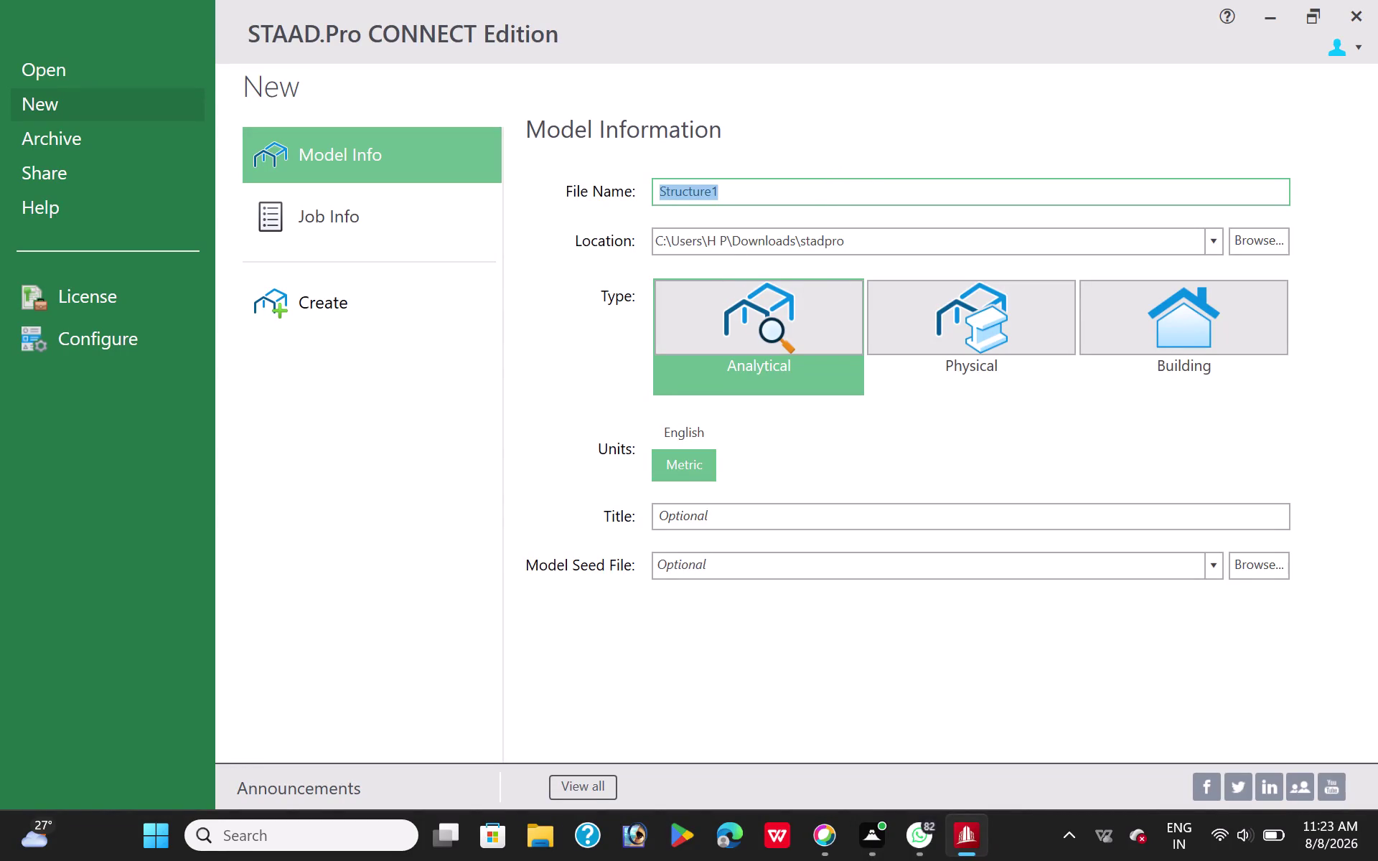
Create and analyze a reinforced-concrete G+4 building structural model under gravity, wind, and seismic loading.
Name the metric analytical model 'G+4 BUILDING ANALYSIS AND DESIGN' in File Name and confirm.
key(g)
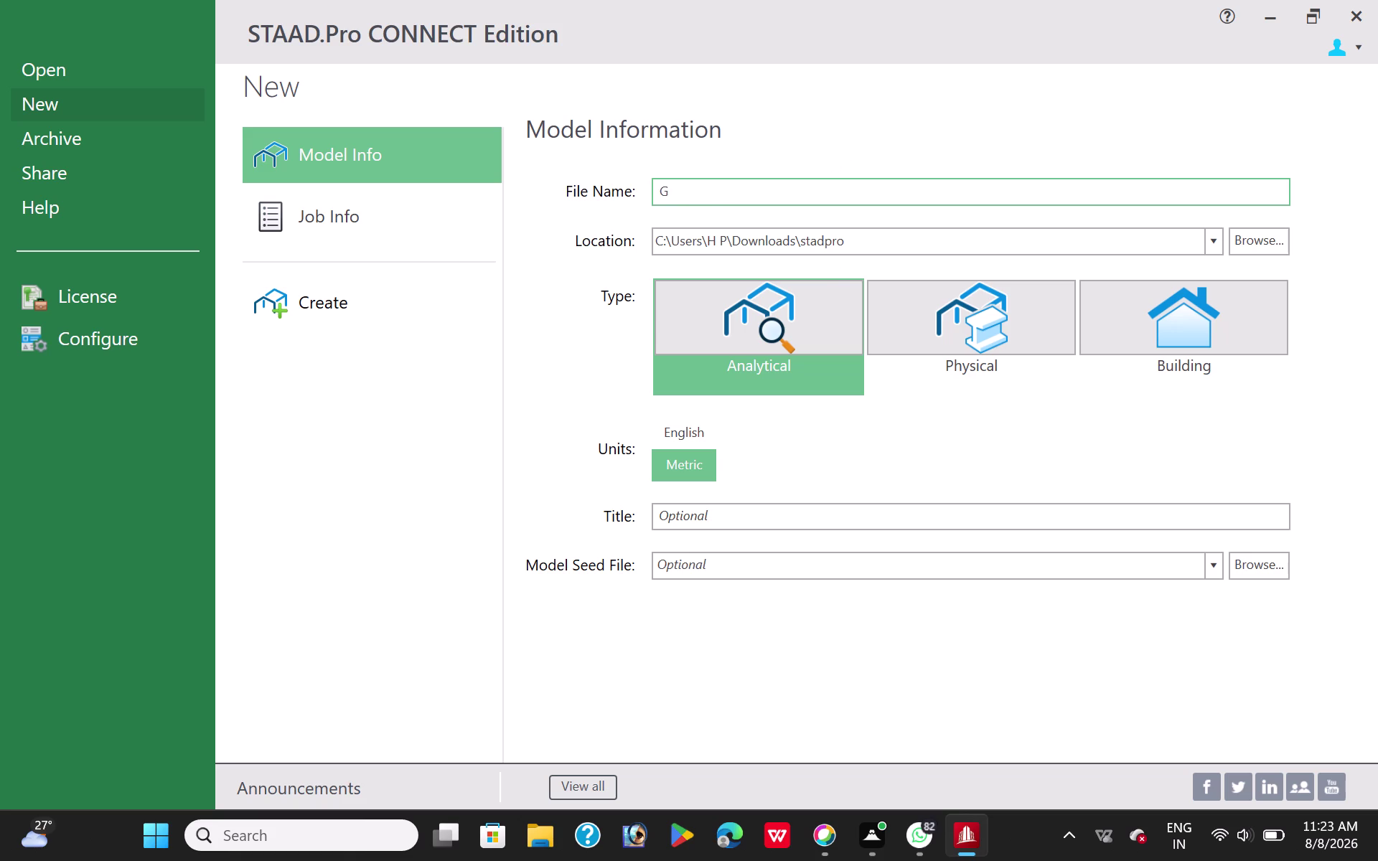
key(shift+plus)
key(4)
key(space)
text(BUI)
text(LDIN)
text(G)
key(space)
text(ANA)
text(LYSIS)
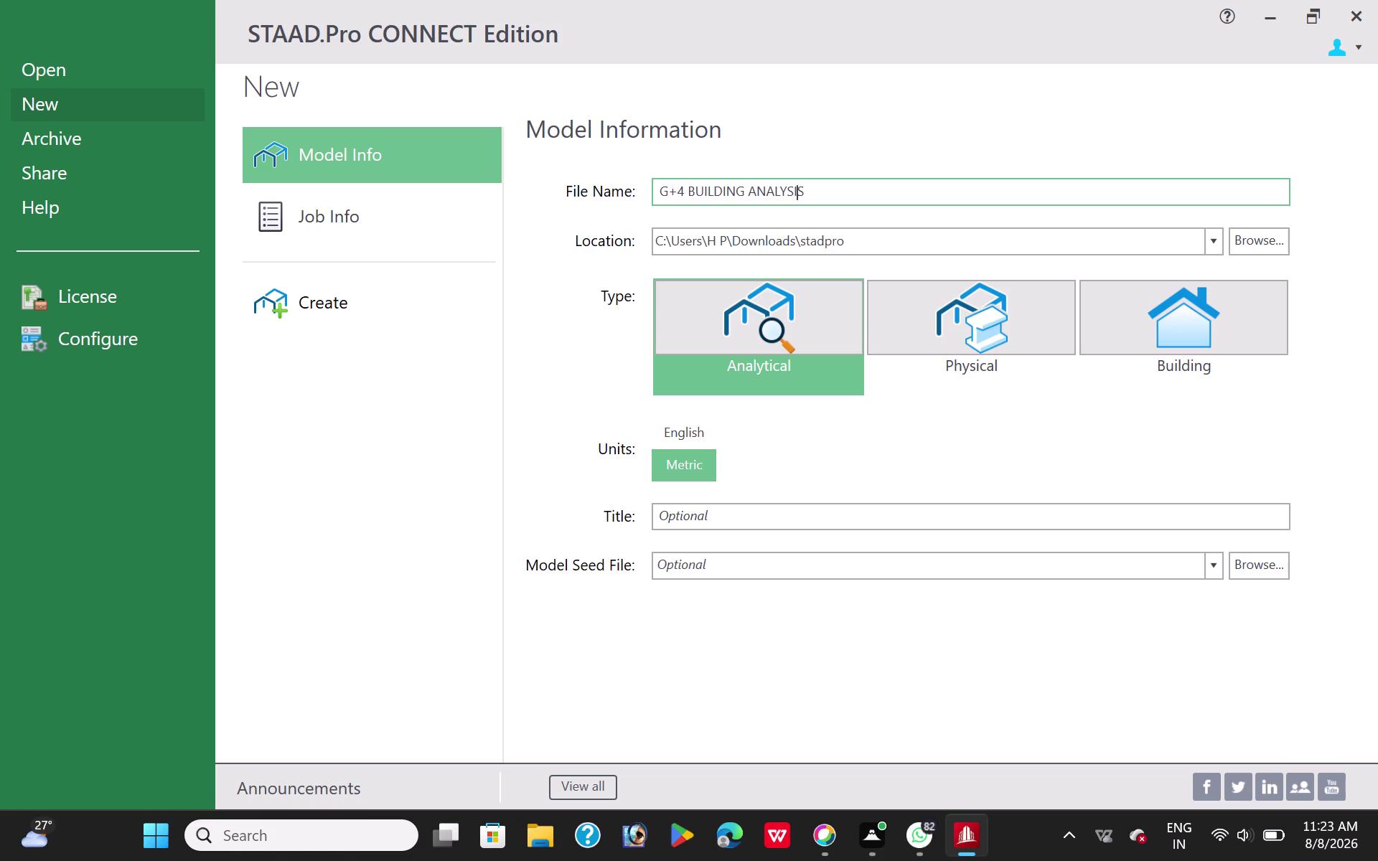
key(space)
text(AN)
text(D S)
key(BackSpace)
text(DESI)
text(GN)
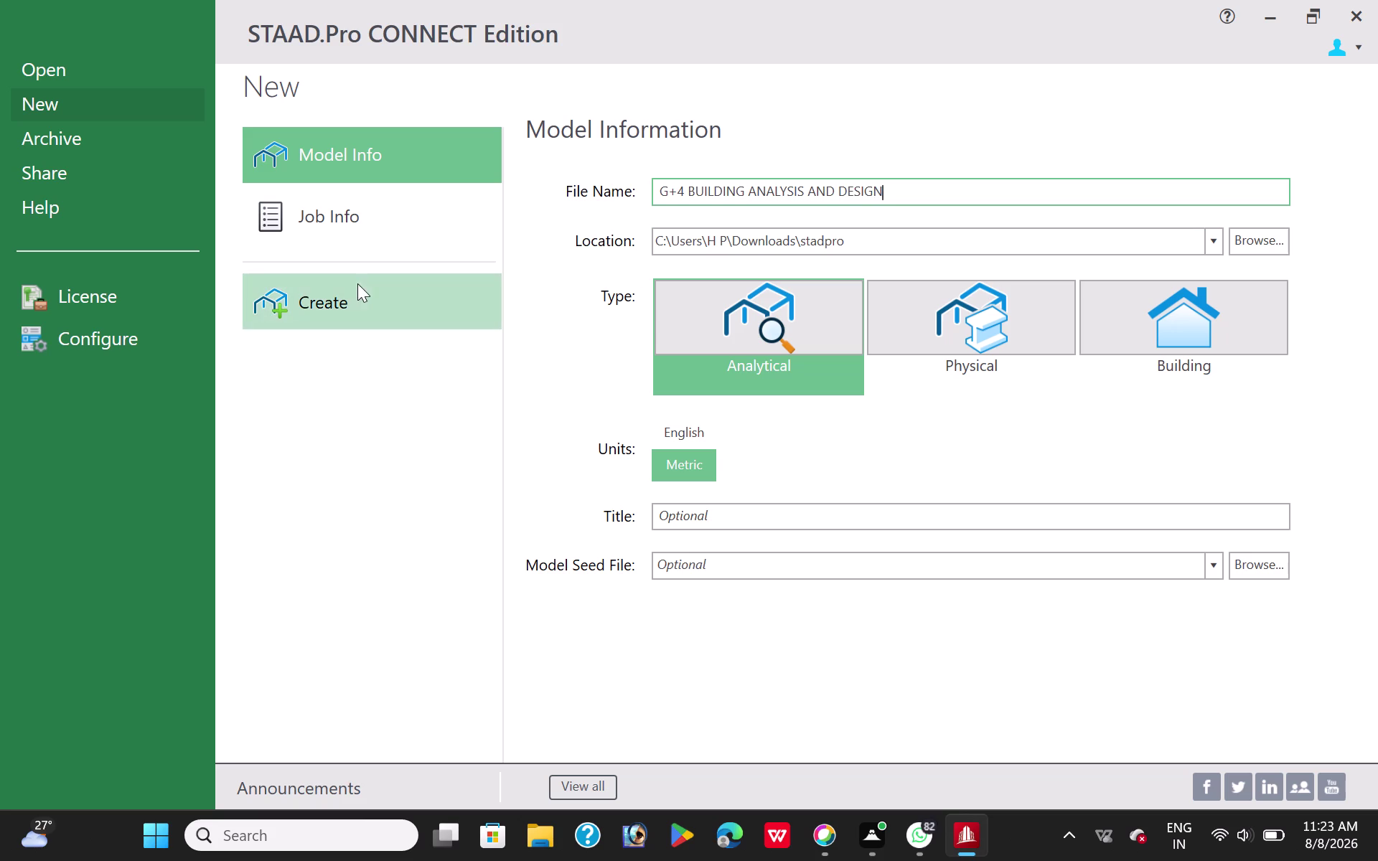
click(357, 295)
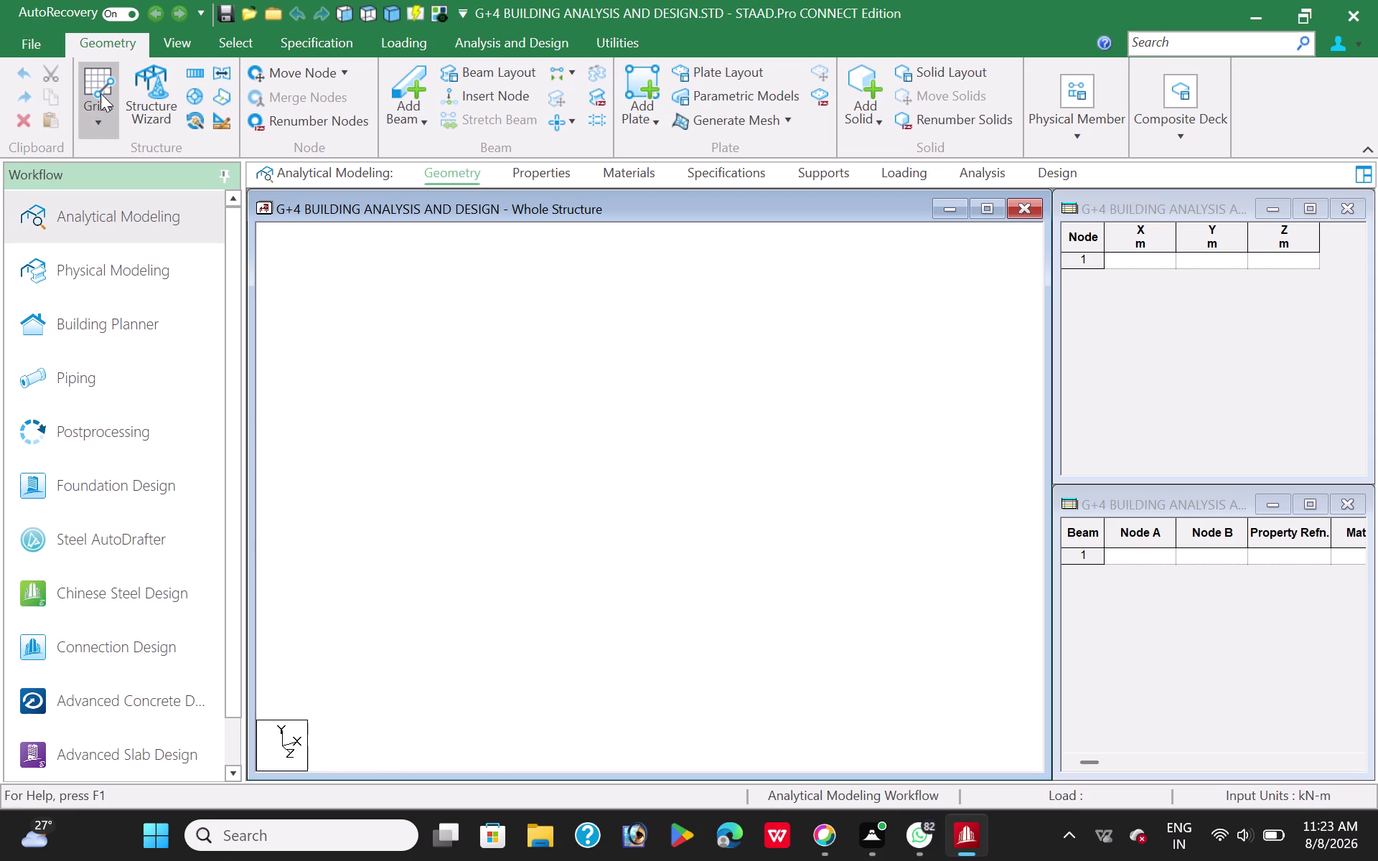
Open the Grids setup, showing the default 10 by 10 linear X-Y grid at 1 m.
click(103, 123)
click(146, 147)
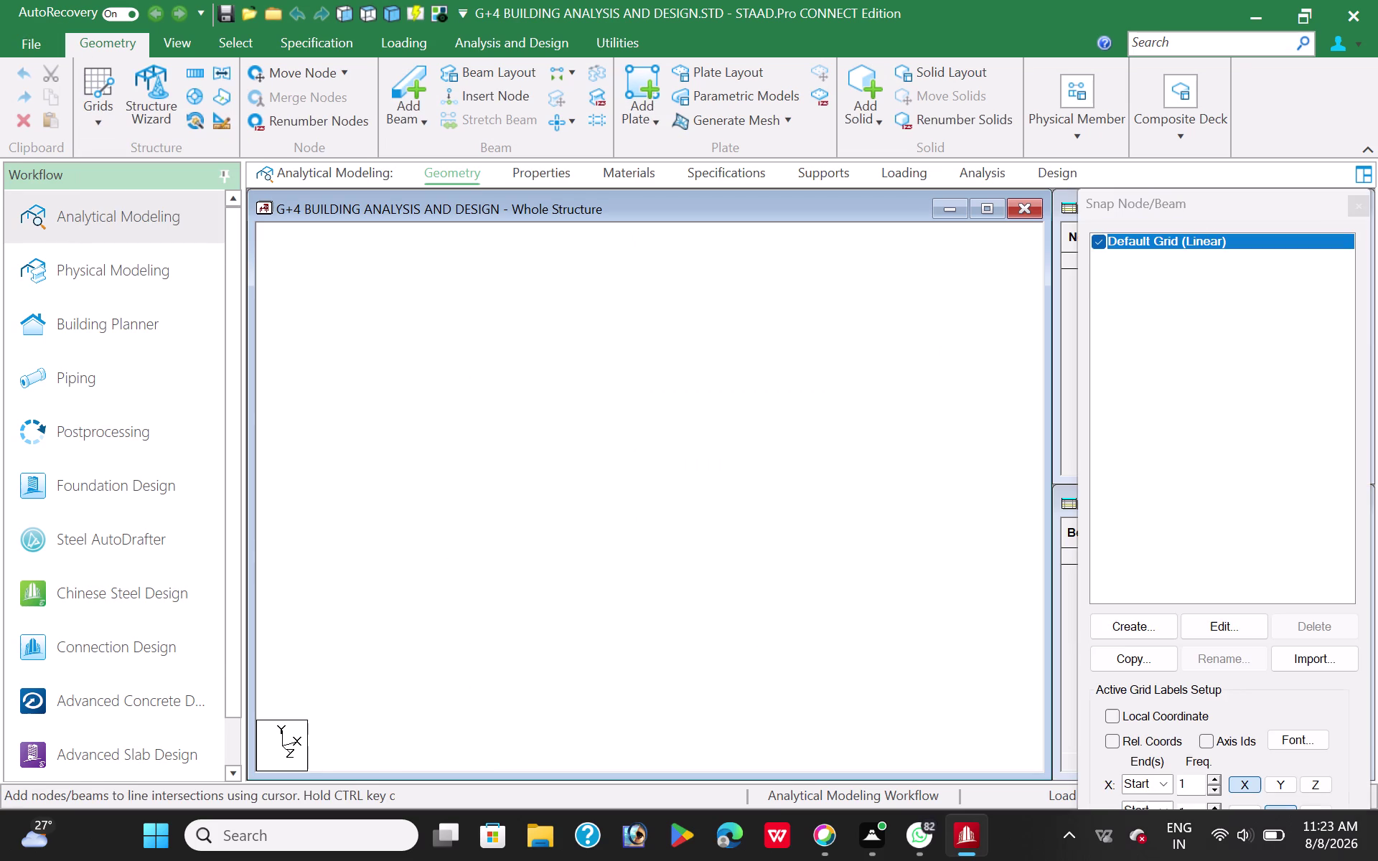
click(1146, 628)
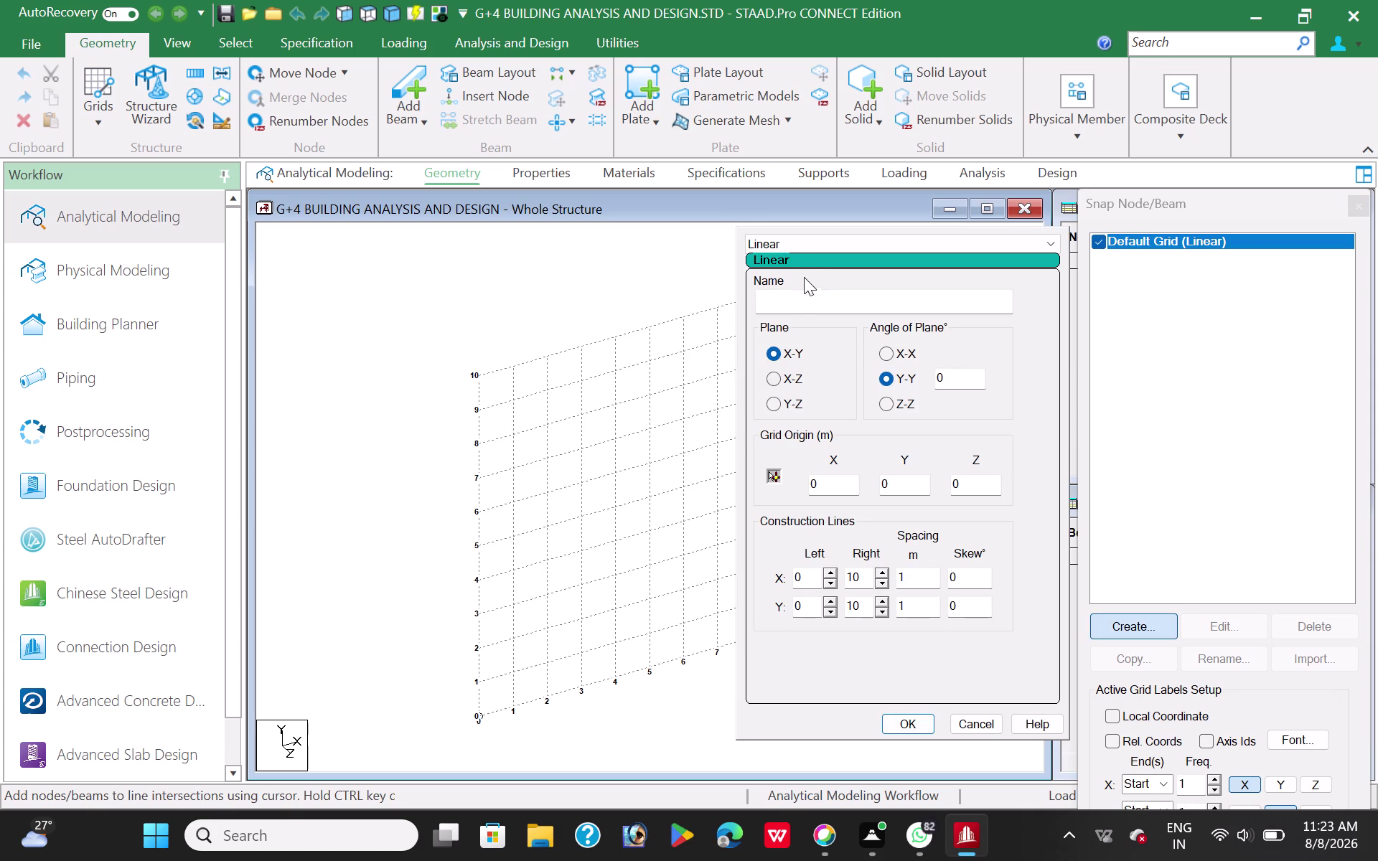
Define an Irregular grid named 'G+4' lying in the X-Z plane.
click(803, 260)
click(800, 246)
click(803, 291)
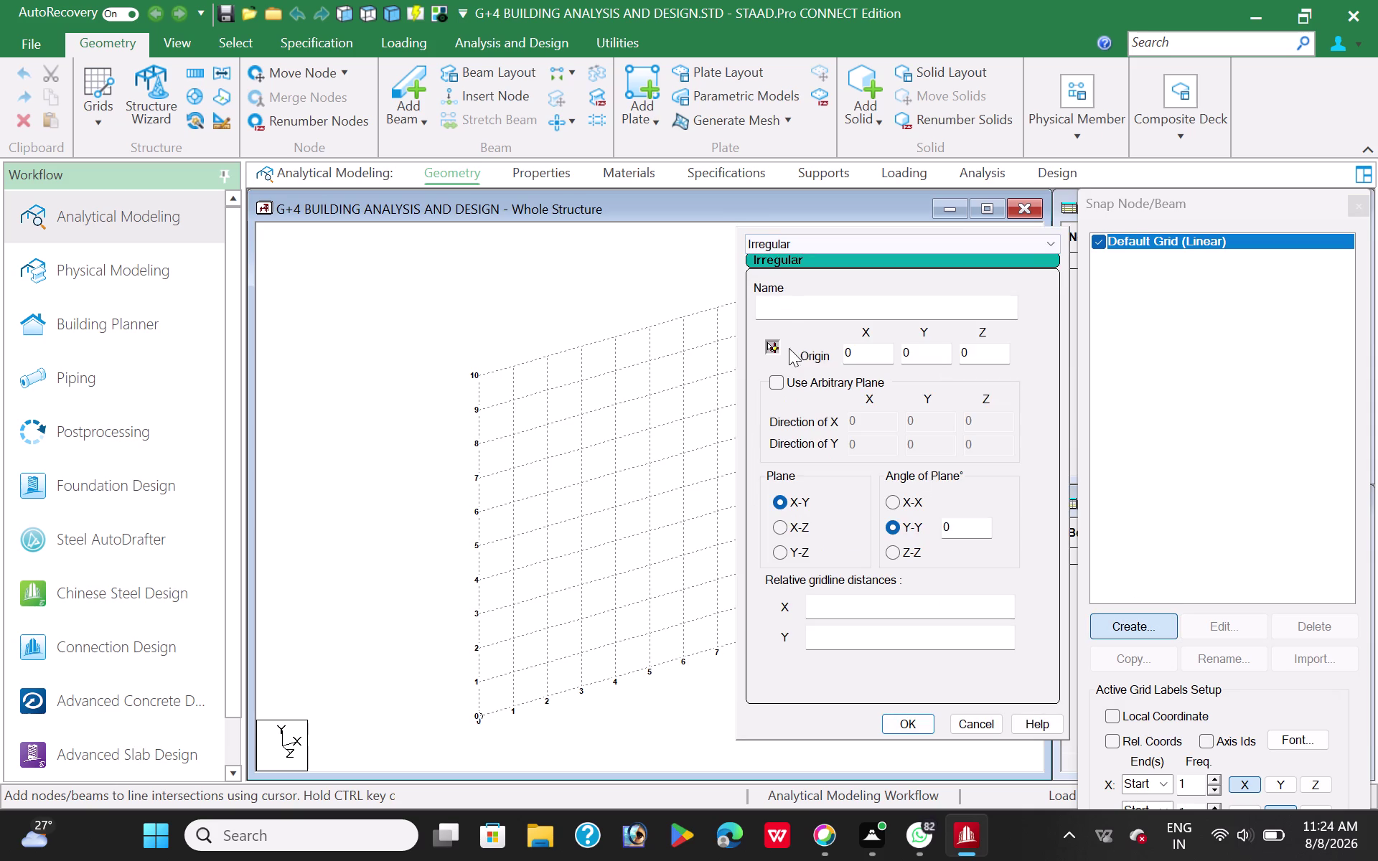
click(788, 310)
key(g)
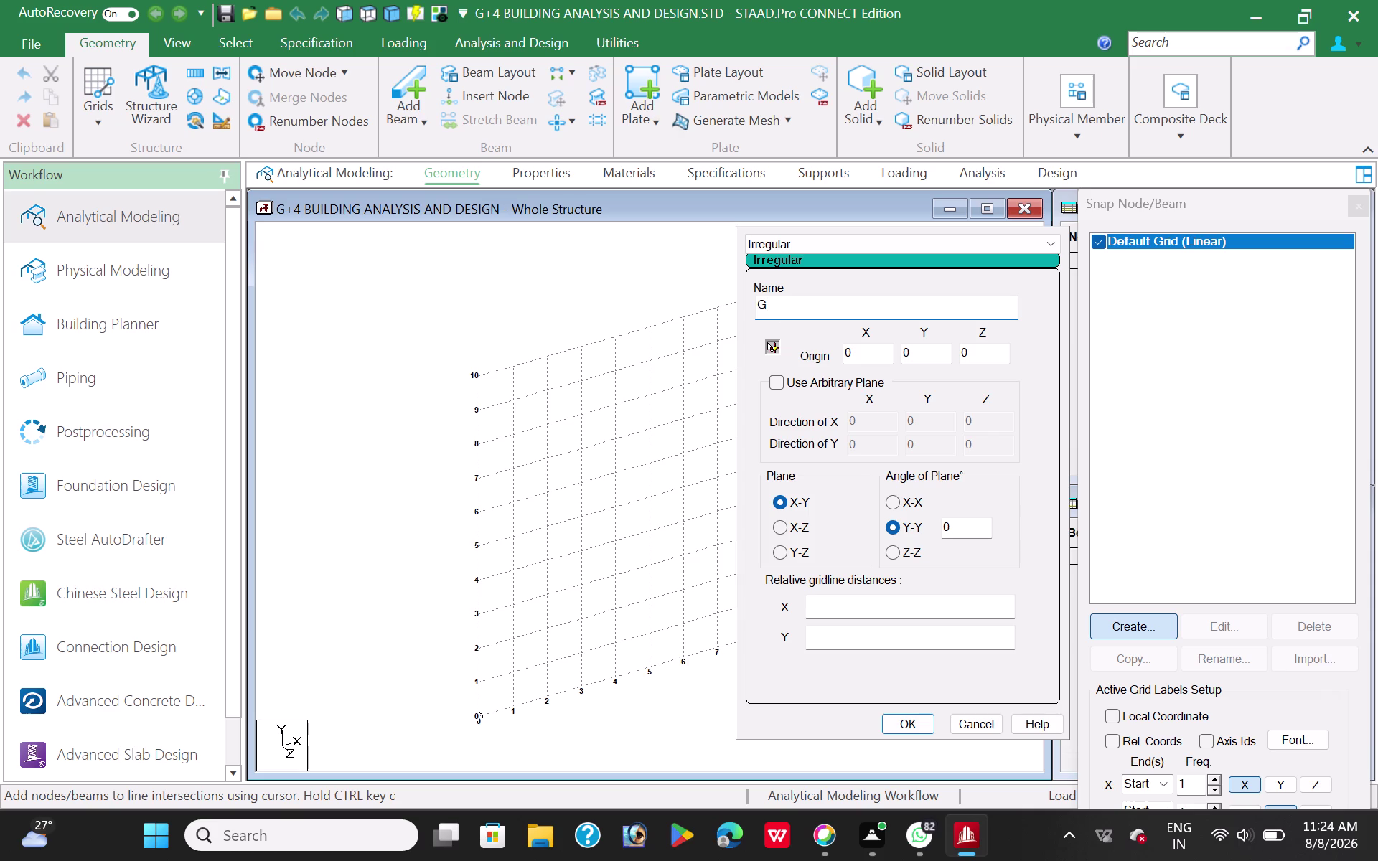
text(+4)
click(775, 525)
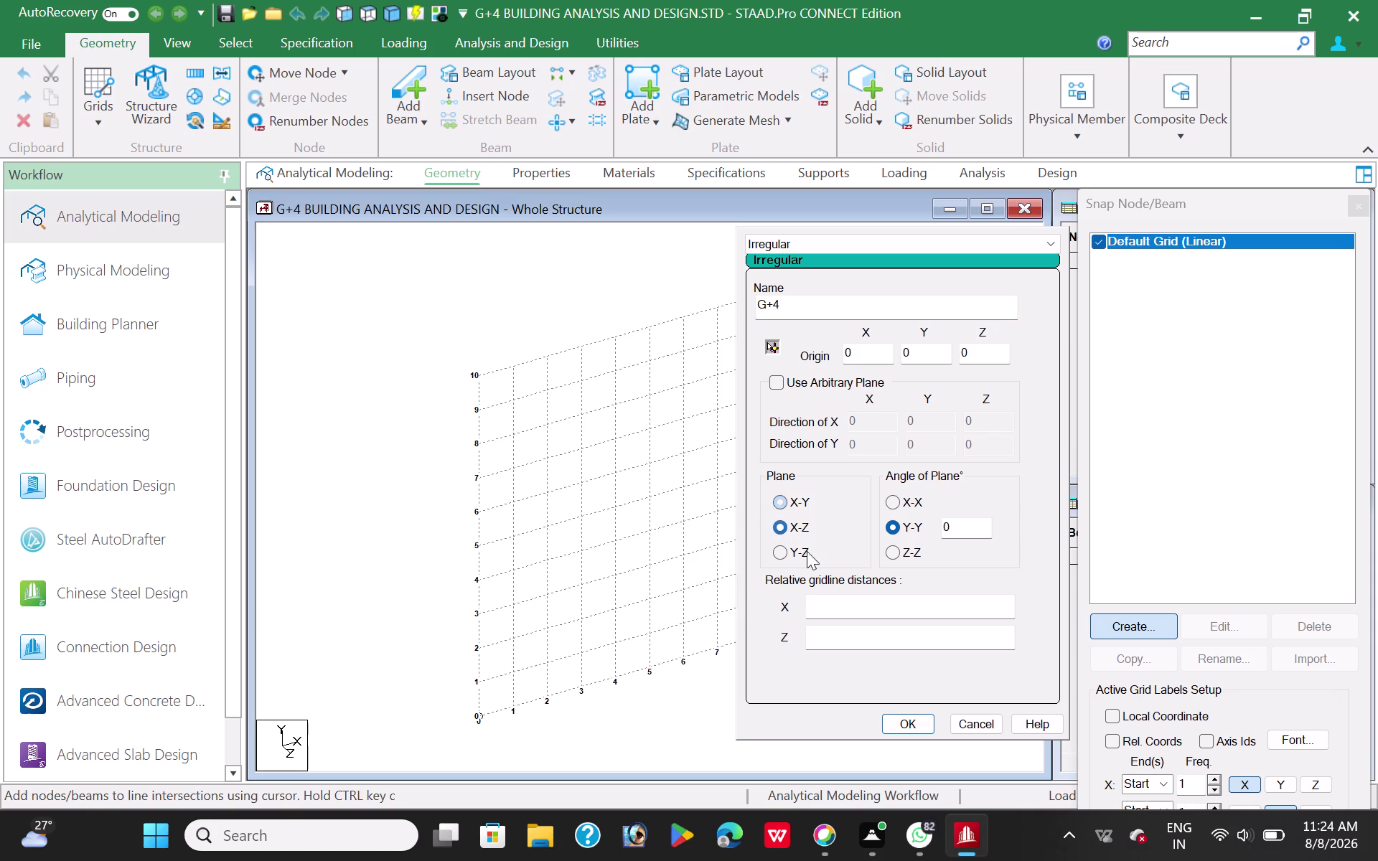
click(836, 604)
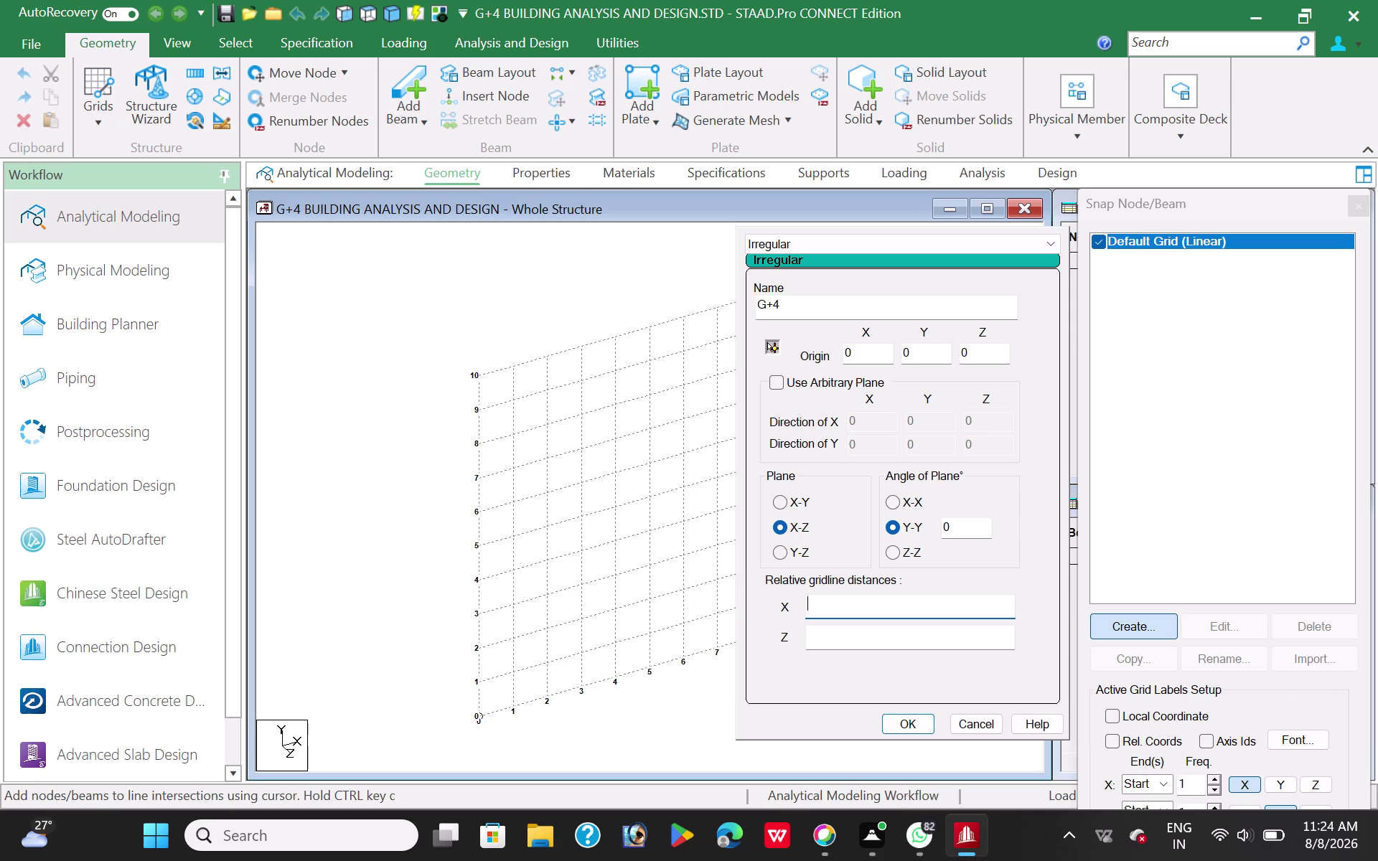
Enter the X relative gridline distances 5.18 2.63 2.11 4.31.
click(825, 608)
text(5)
text(.18)
key(space)
text(2.)
text(63)
key(space)
text(2.11)
key(space)
text(4.)
text(31)
Enter the Z relative gridline distances 2.17 3.67 1.70 1.06 5.17 4.98 2.54.
click(820, 641)
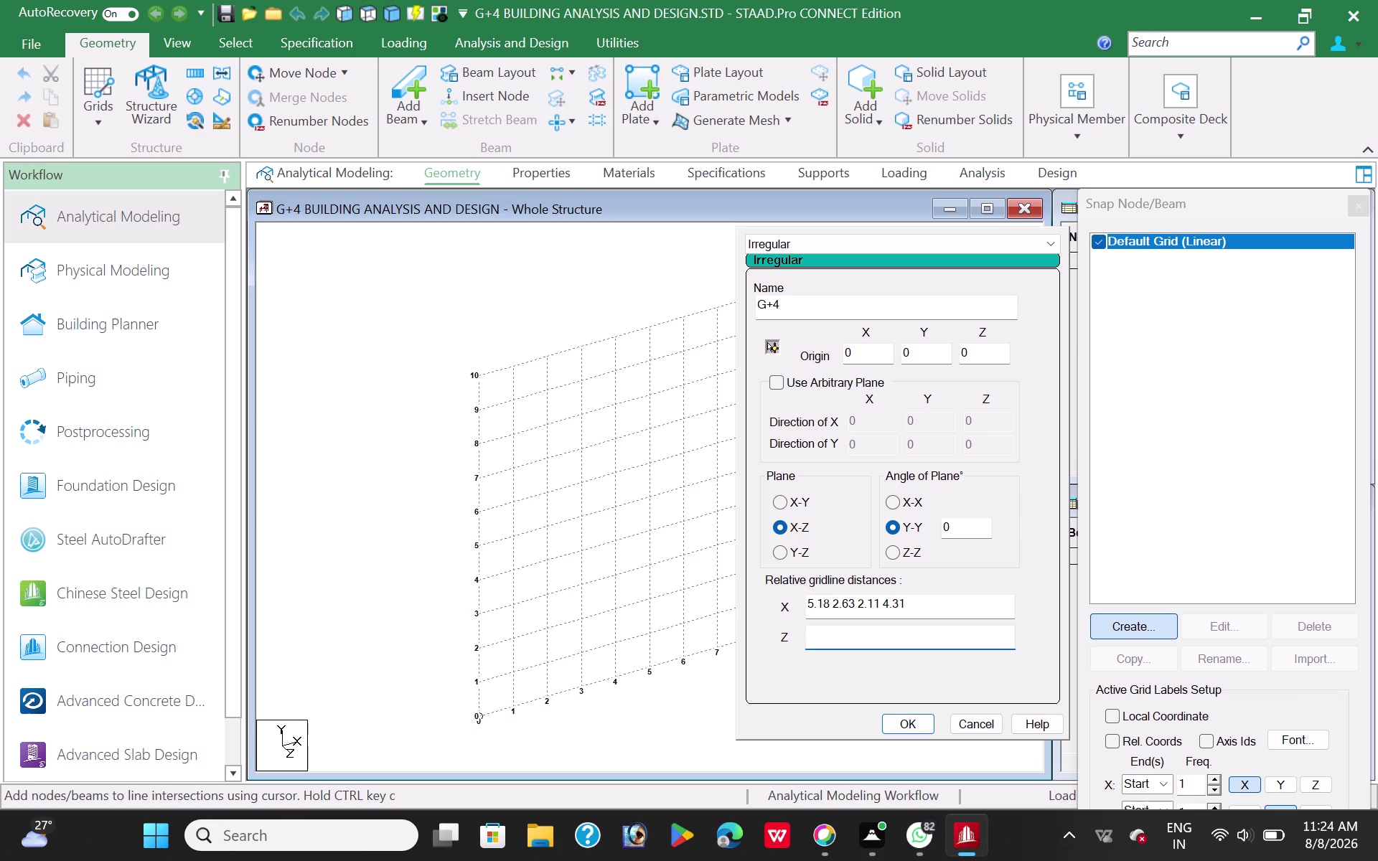
text(2.1)
text(7)
key(space)
text(3.)
text(67)
key(space)
text(1)
text(.)
text(70)
key(space)
key(1)
text(.06)
key(space)
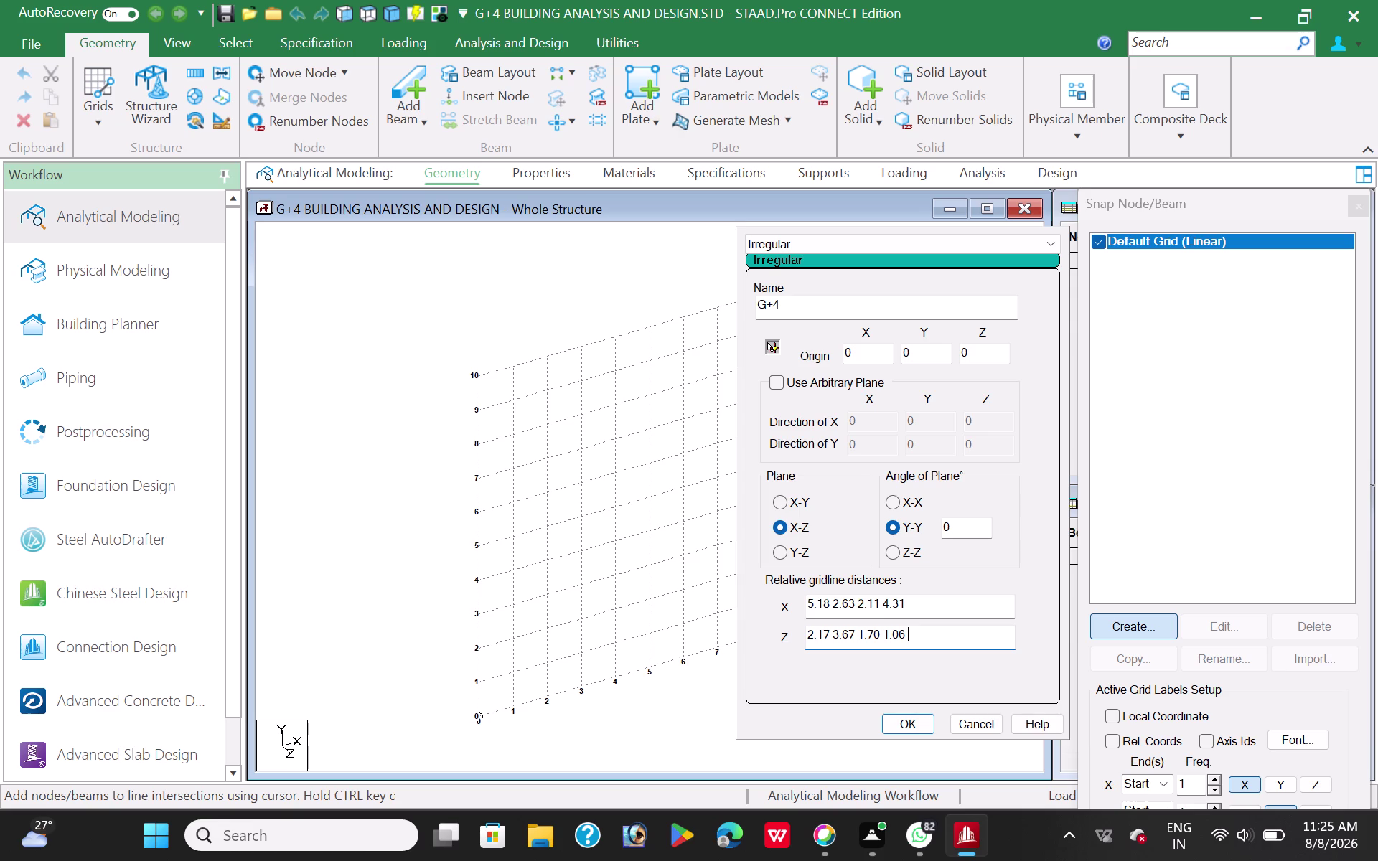
key(5)
text(.)
text(17)
key(space)
key(4)
text(.98)
key(space)
text(2.)
text(54)
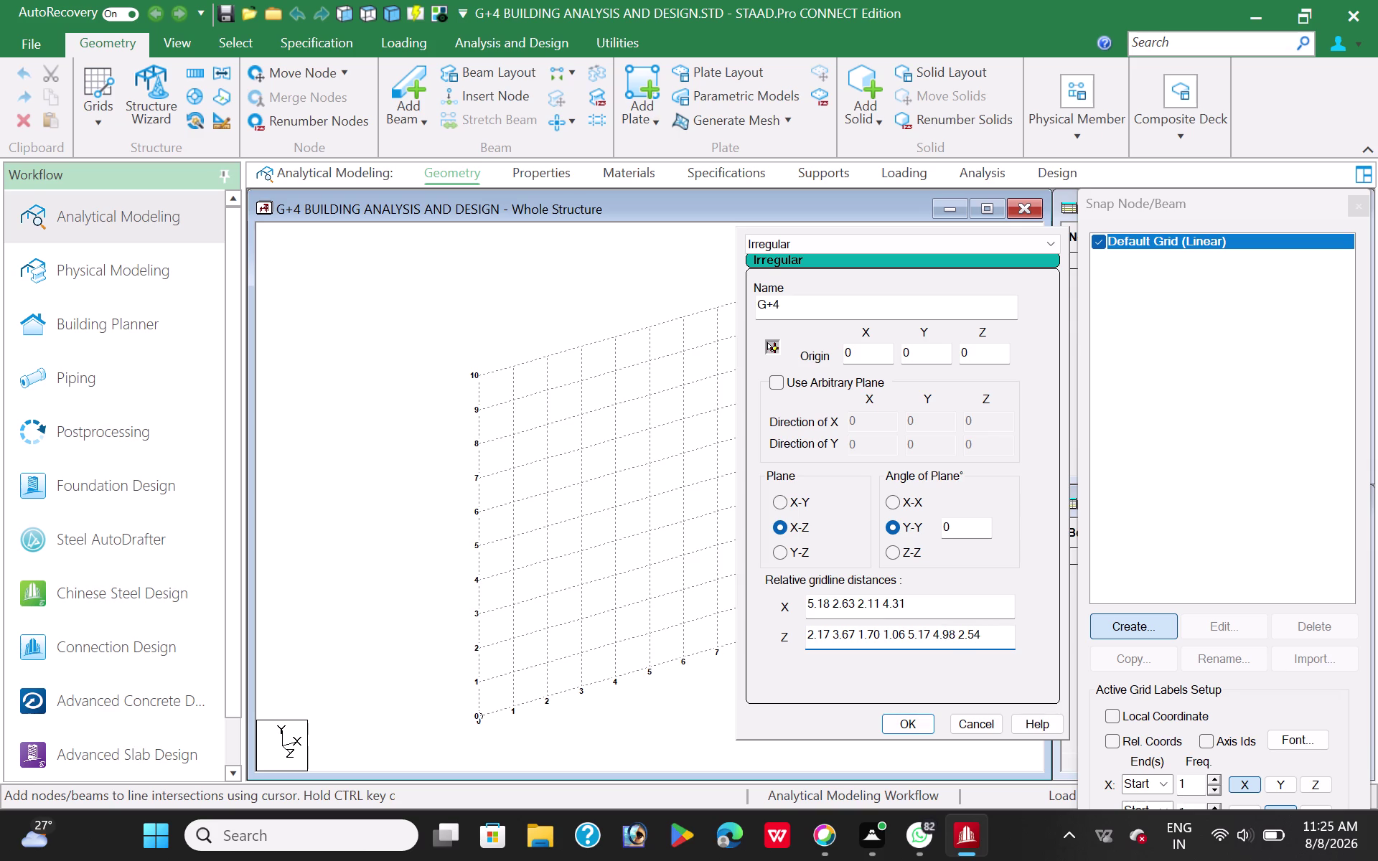